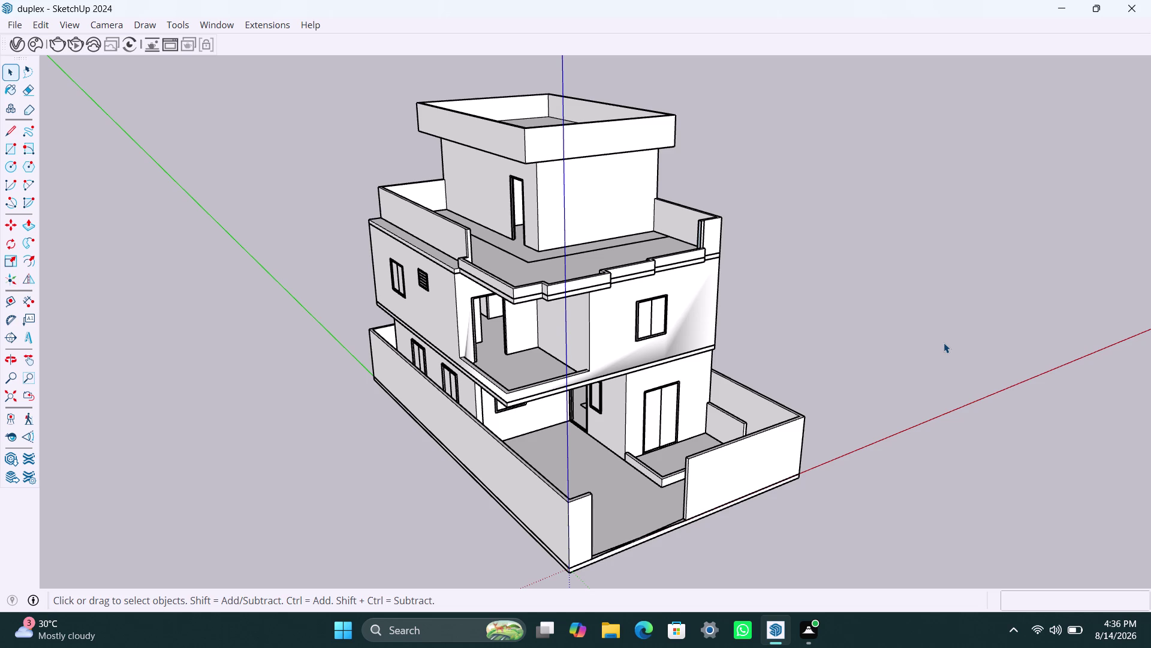
Orbit and zoom to look along the parapet and view the corner gap from above.
scroll(up, 3)
scroll(down, 3)
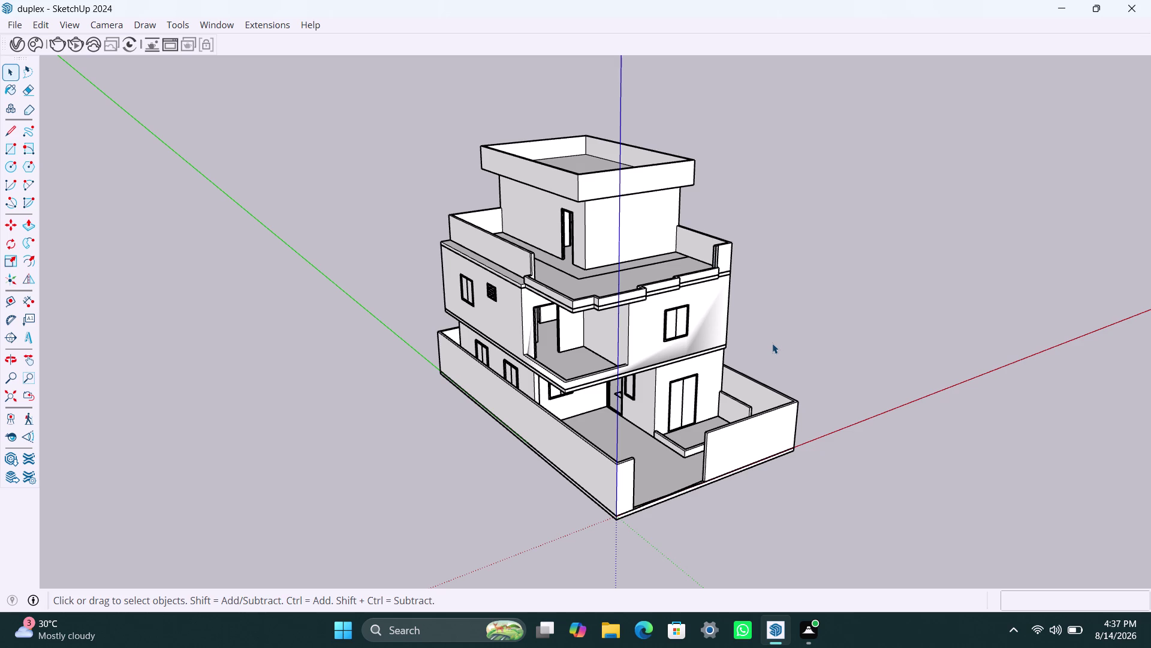
scroll(up, 3)
scroll(up, 3)
click(892, 239)
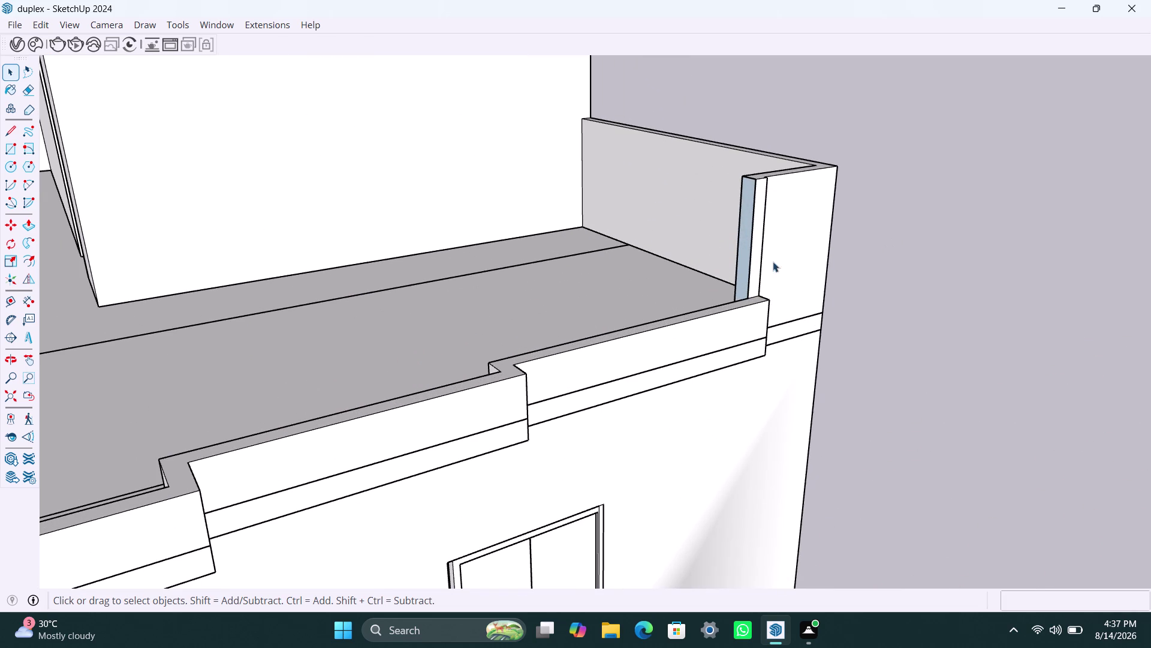
scroll(up, 3)
middle_drag(749, 252, 965, 295)
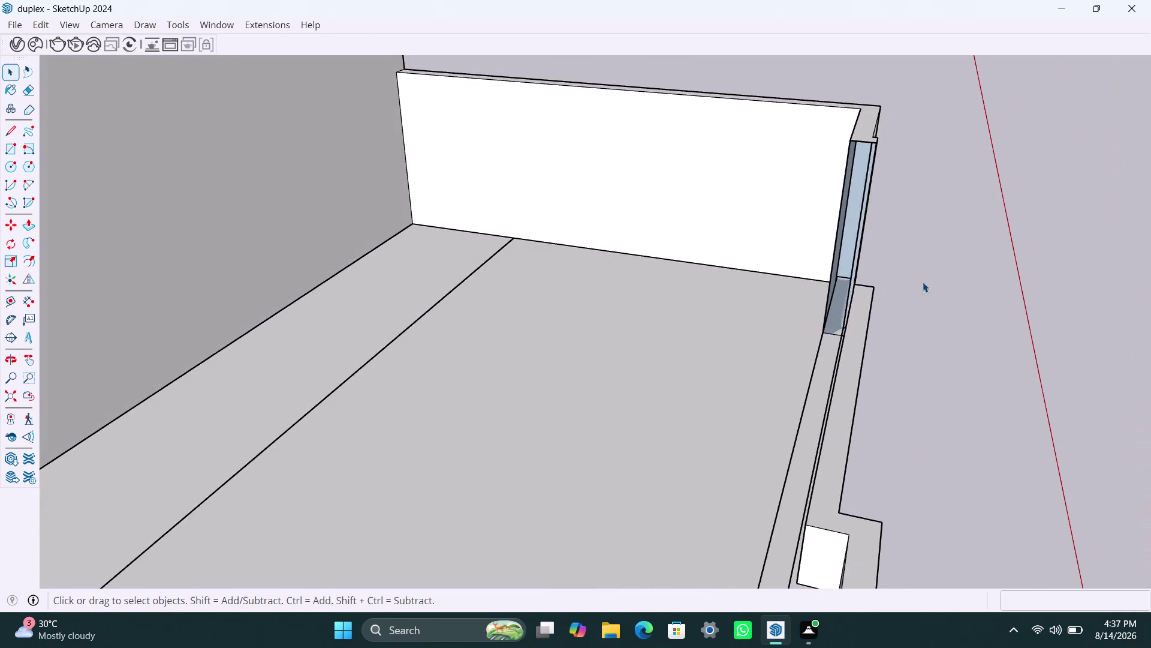
scroll(up, 3)
middle_drag(811, 351, 909, 348)
middle_drag(859, 351, 685, 401)
scroll(up, 3)
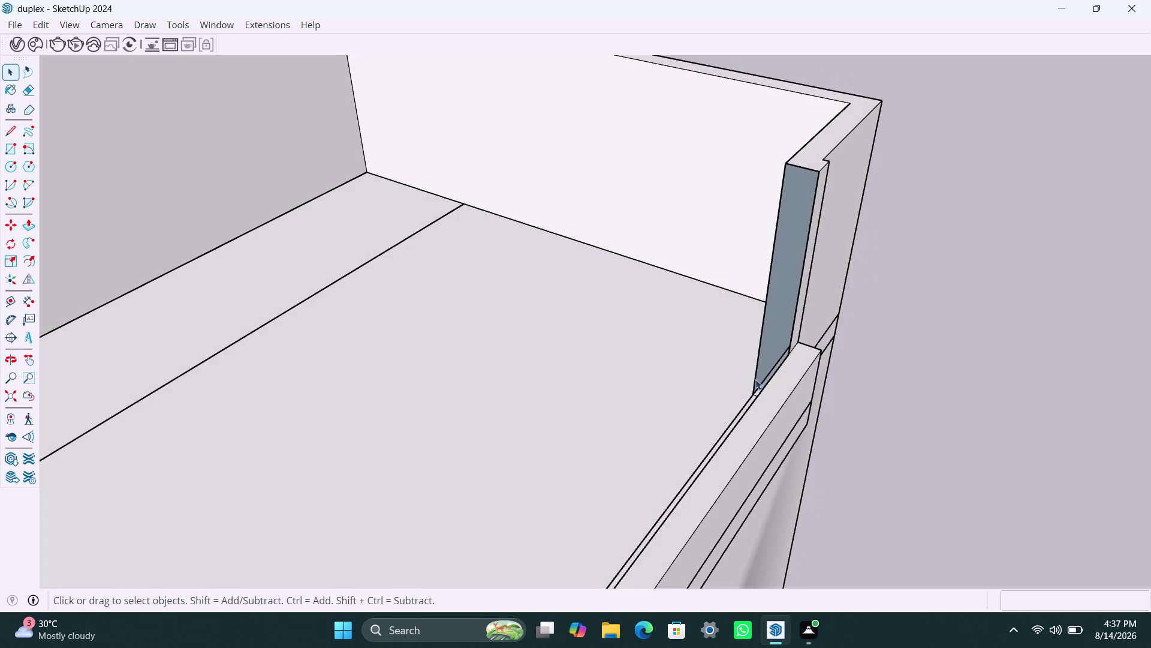
Orbit around the corner gap to inspect it from several sides, including the terrace.
middle_drag(776, 370, 582, 369)
scroll(down, 3)
middle_drag(674, 350, 568, 350)
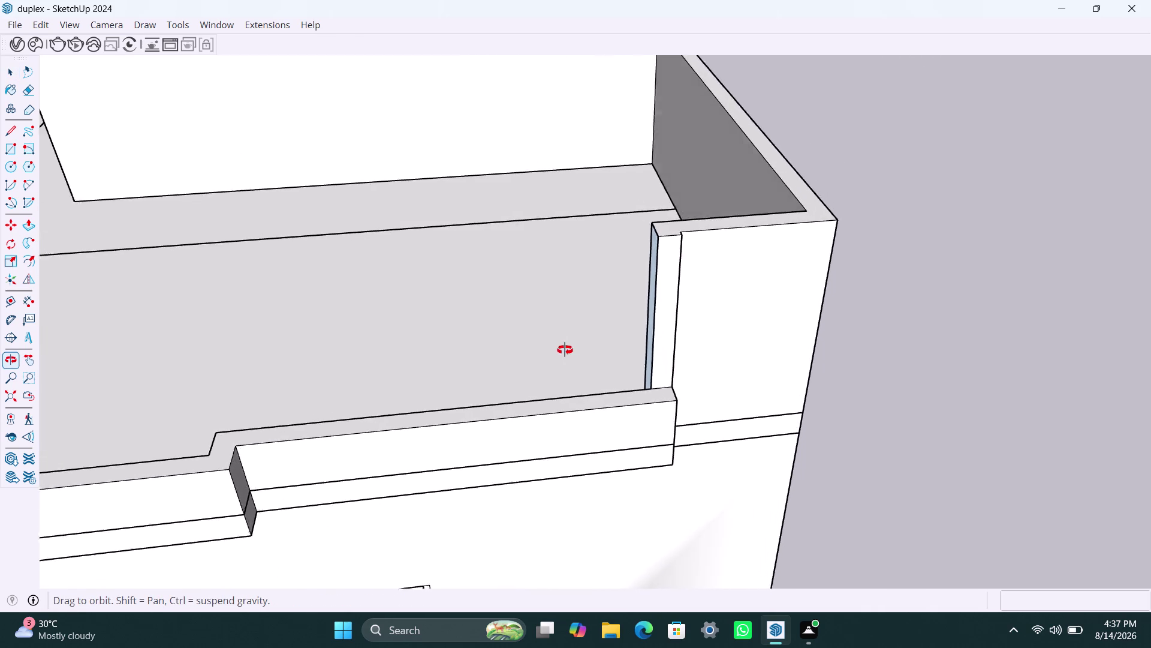
middle_drag(568, 350, 856, 425)
scroll(up, 3)
middle_drag(610, 402, 757, 420)
scroll(up, 3)
middle_drag(836, 330, 782, 330)
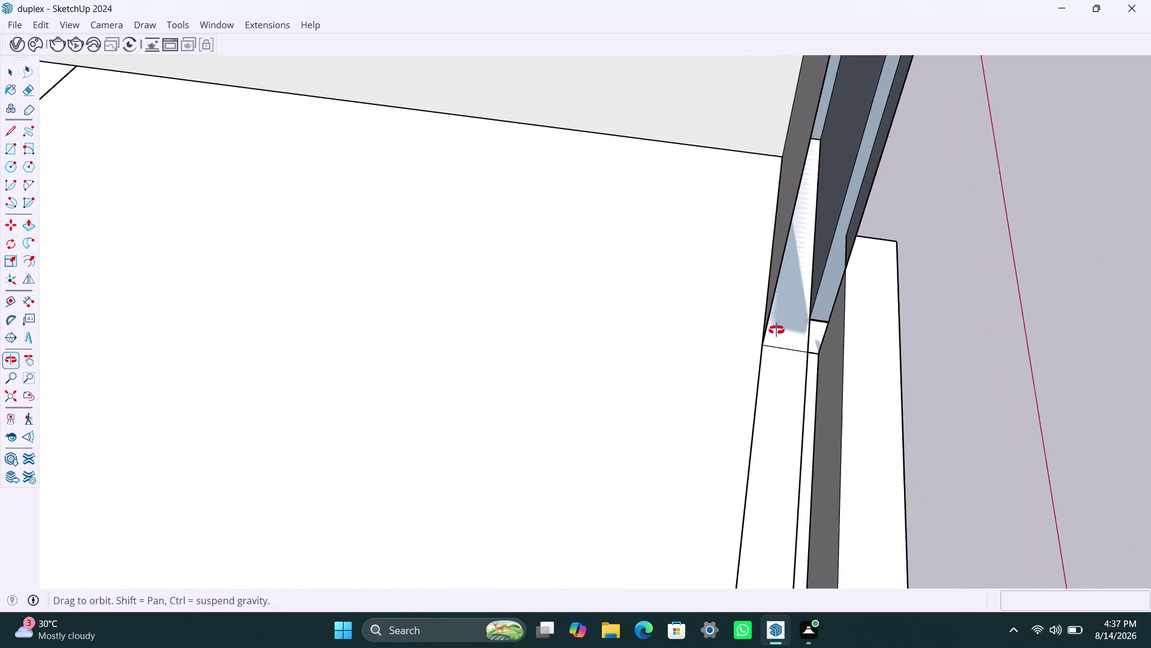
middle_drag(781, 329, 681, 329)
Undo the last two changes and clear the upper storey selection.
key(ctrl+z)
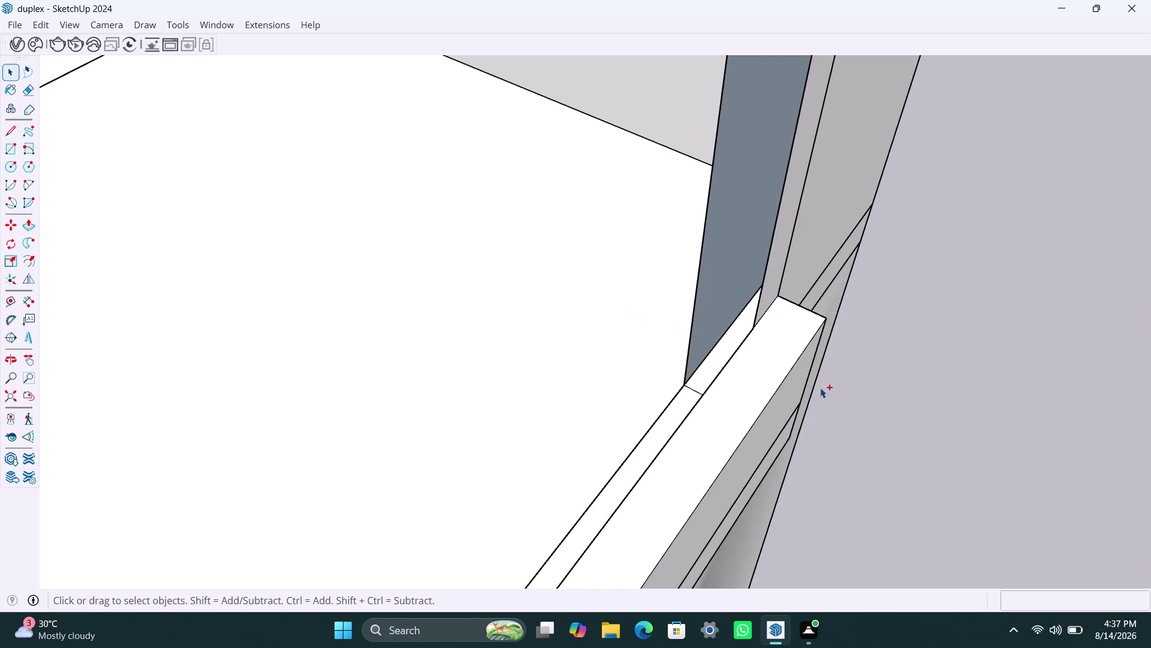
key(ctrl+z)
scroll(down, 3)
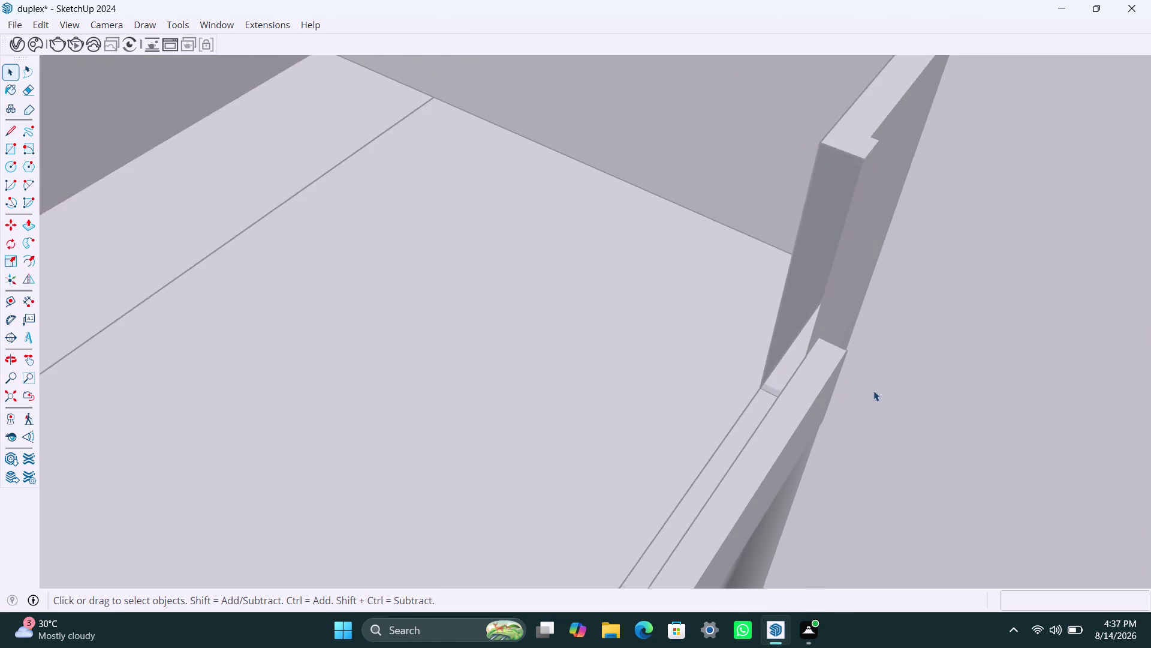
scroll(down, 3)
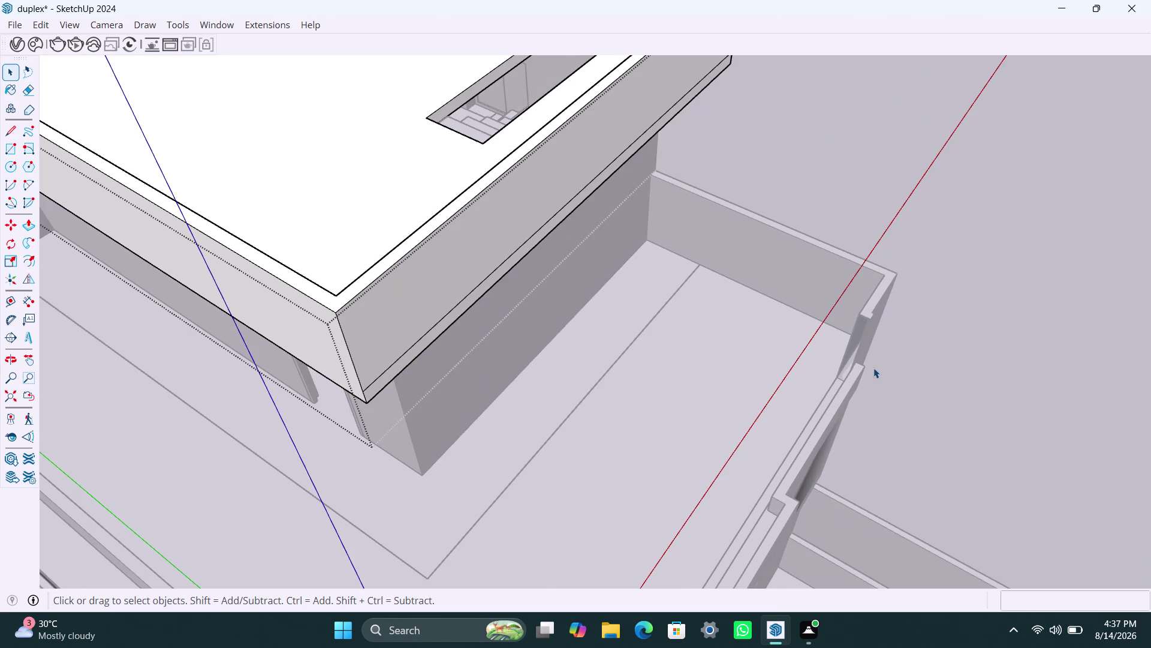
scroll(down, 3)
scroll(down, 3)
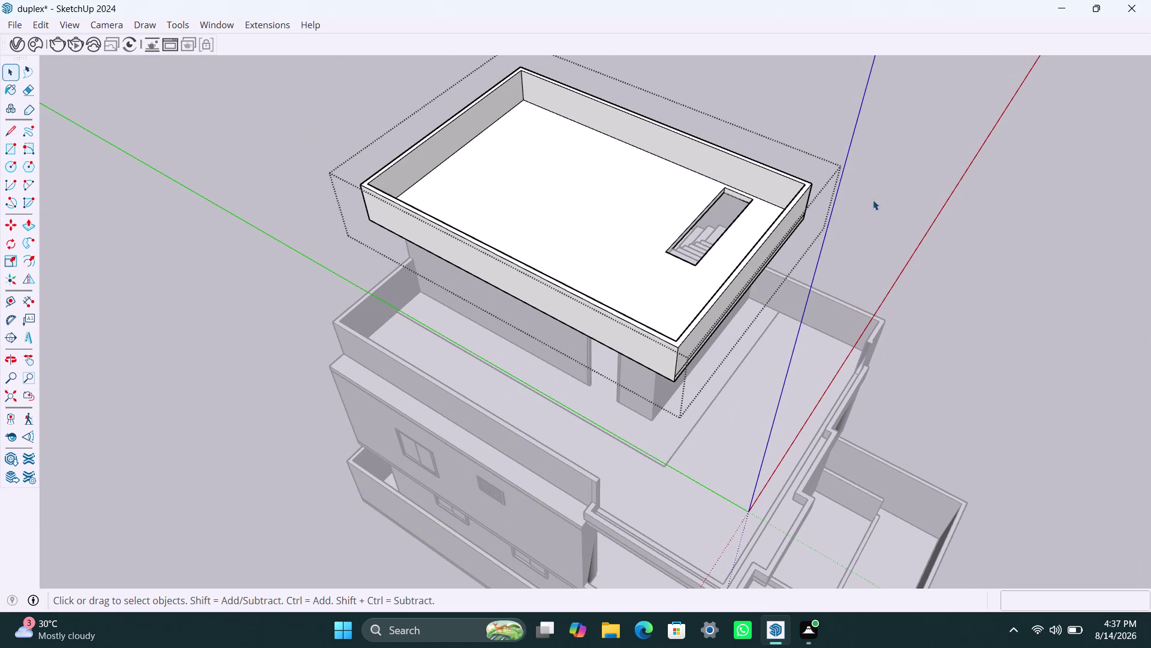
key(space)
click(897, 183)
scroll(up, 3)
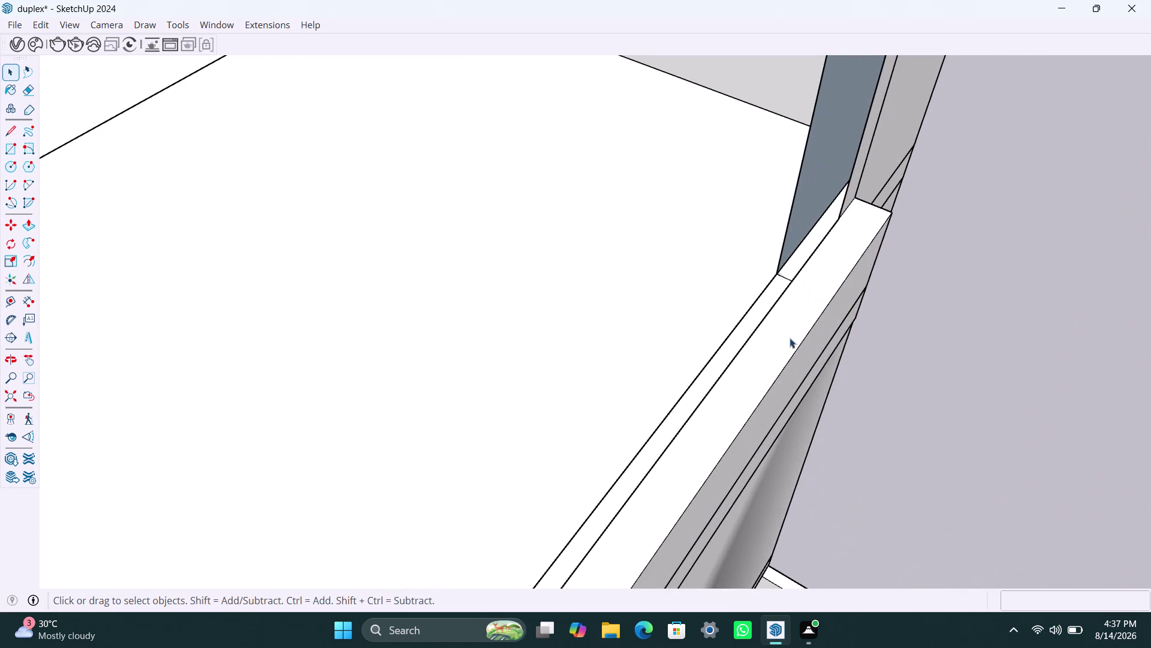
scroll(down, 3)
Orbit back around the parapet corner to bring the wall's end face into view.
middle_drag(742, 347, 851, 381)
scroll(up, 3)
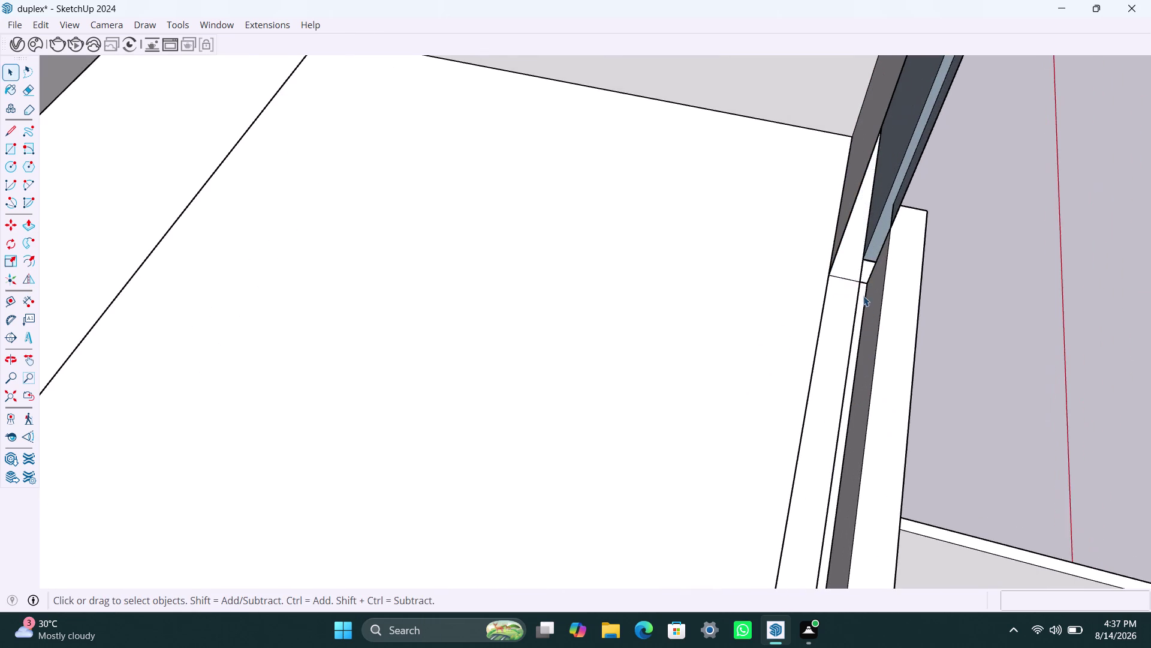
middle_drag(868, 313, 1059, 314)
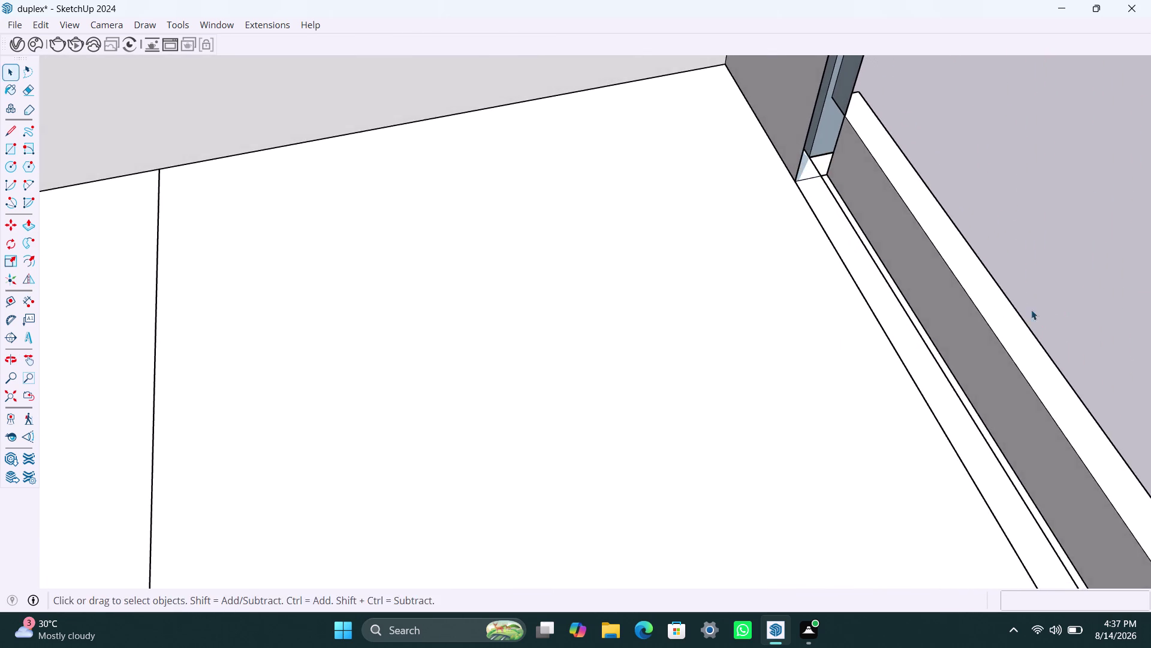
middle_drag(1004, 309, 581, 294)
scroll(up, 3)
middle_drag(801, 371, 787, 371)
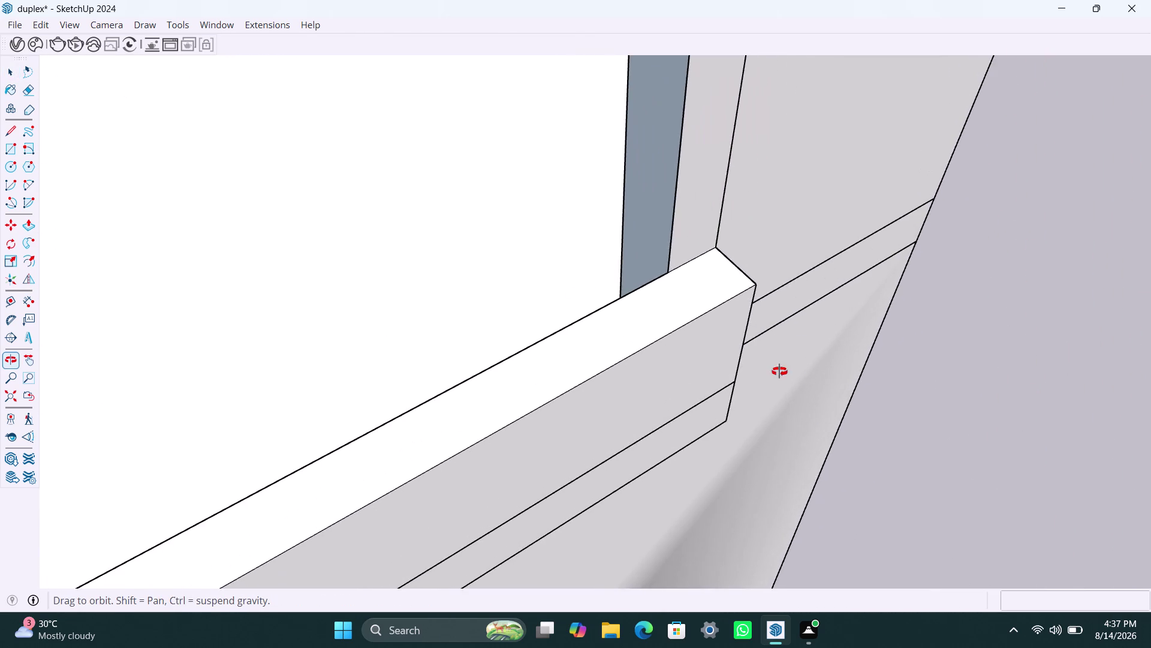
middle_drag(786, 371, 460, 348)
scroll(up, 3)
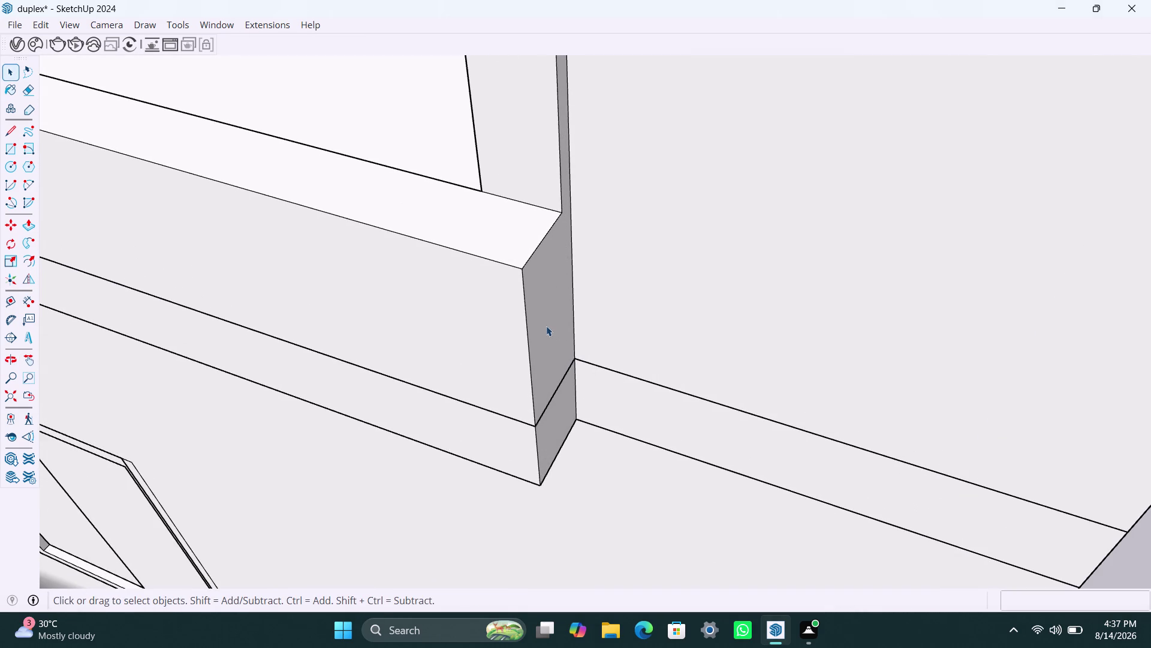
Enter the parapet wall group beside the gap, then start and cancel a move of its end face.
click(544, 293)
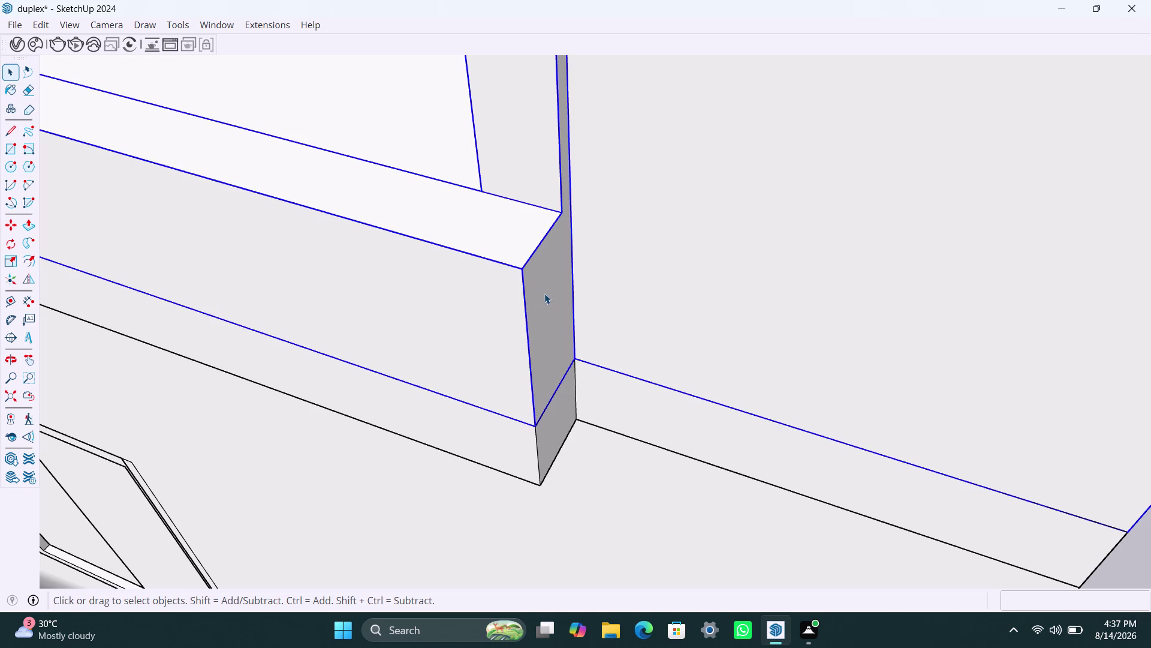
double_click(544, 293)
click(543, 313)
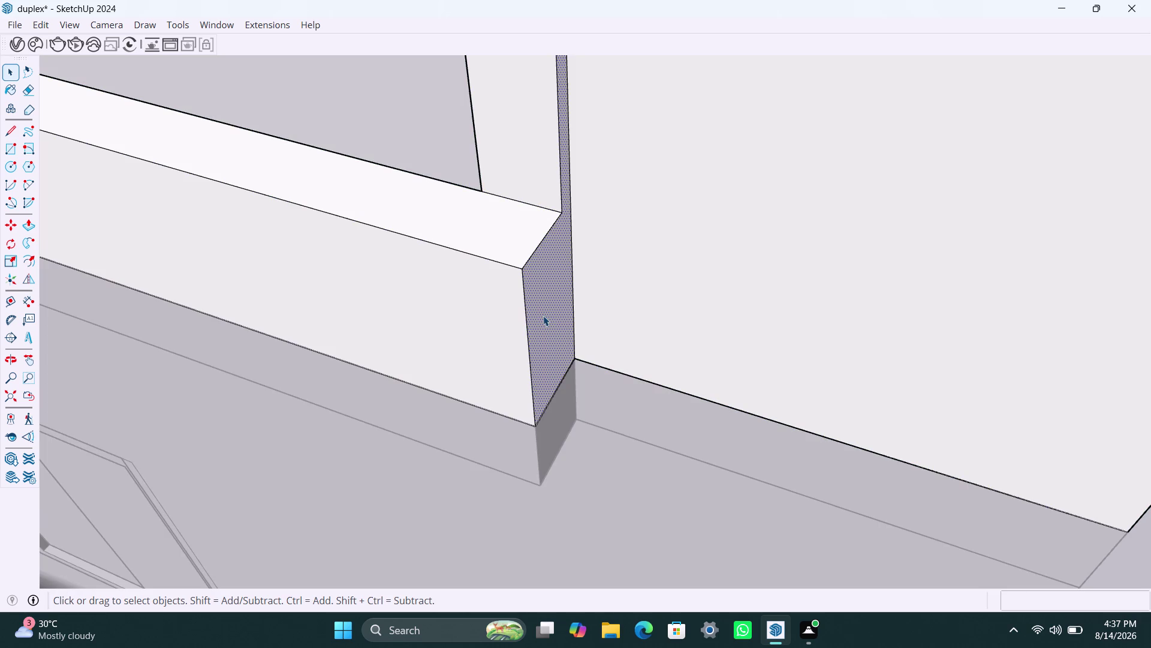
key(m)
click(543, 315)
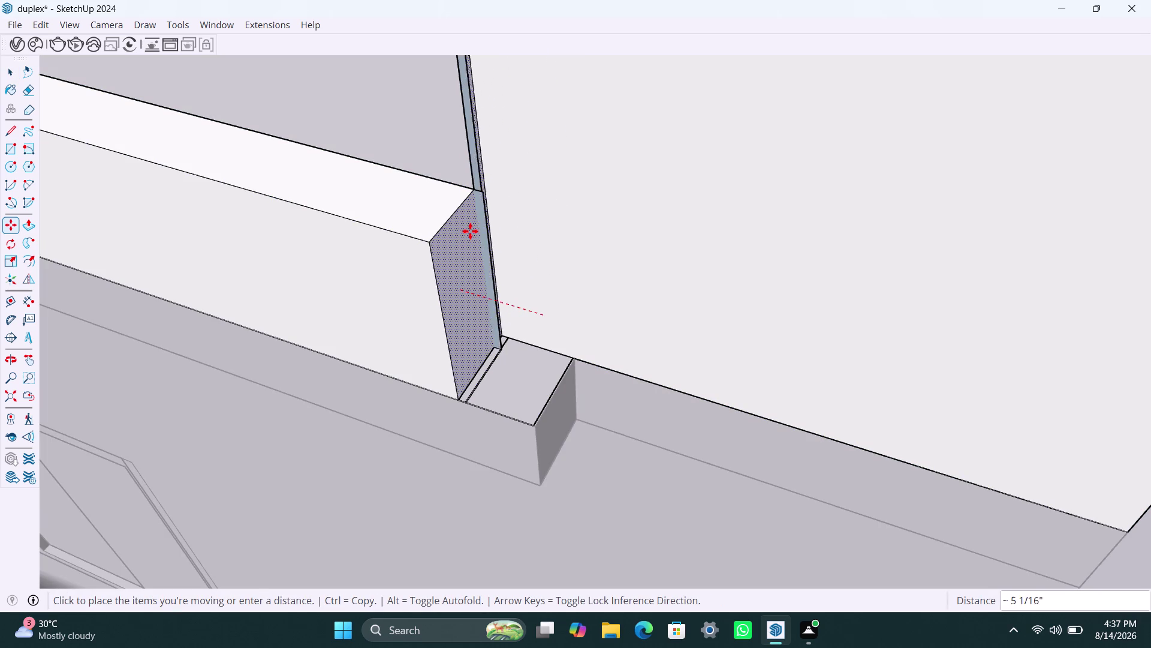
key(Escape)
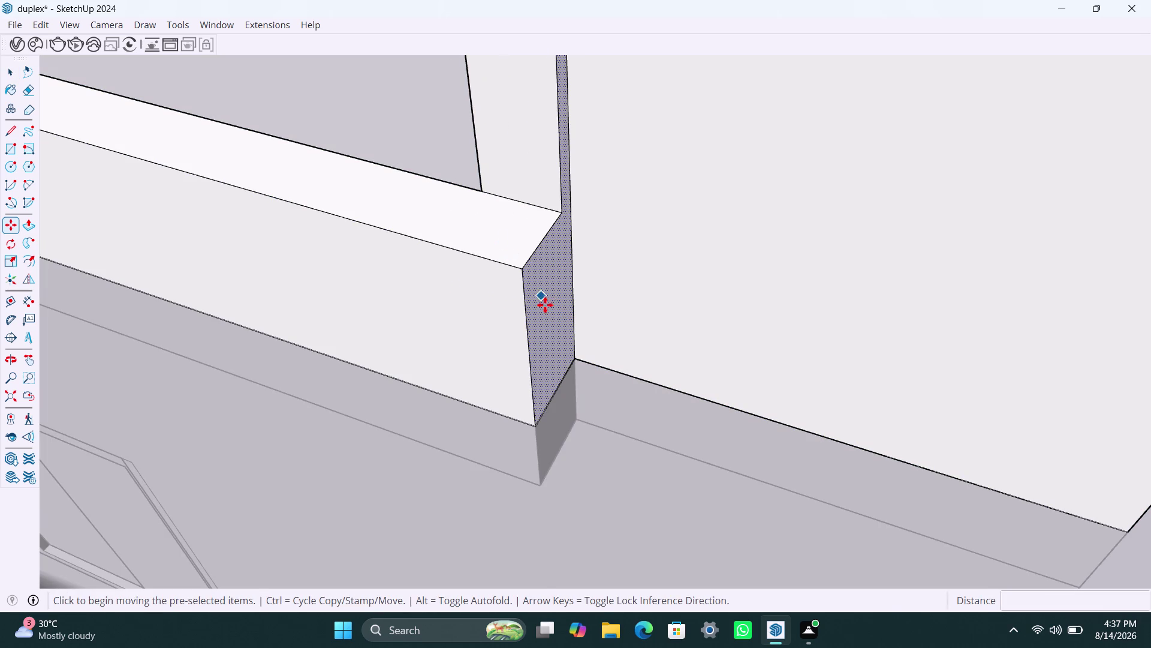
key(space)
click(529, 174)
scroll(down, 3)
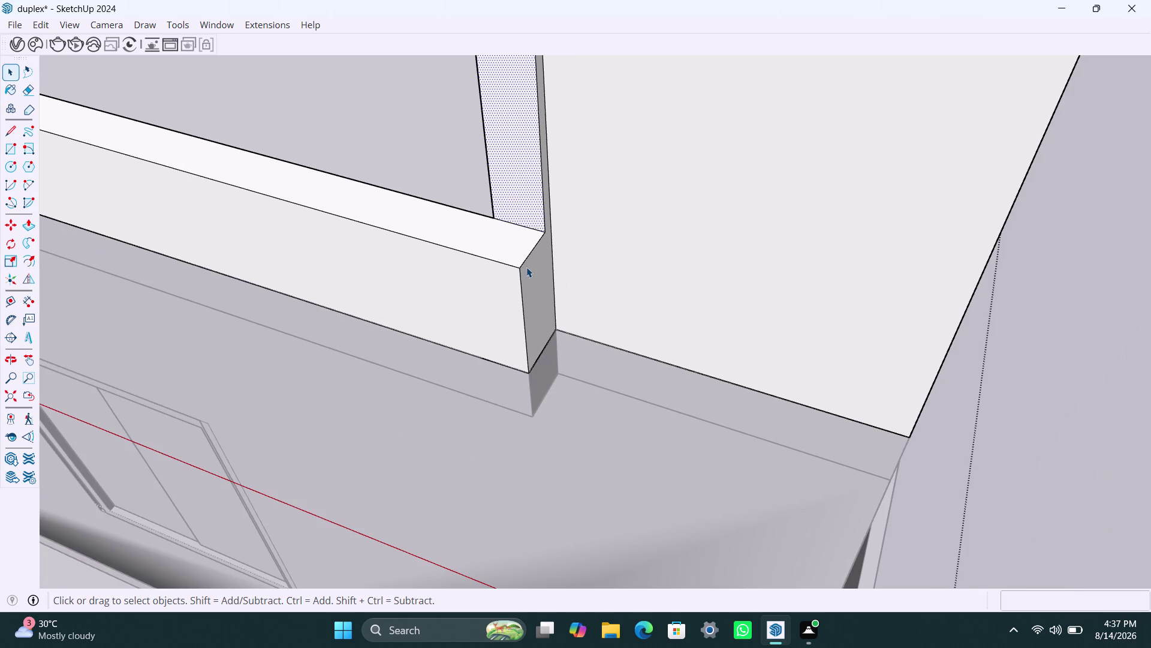